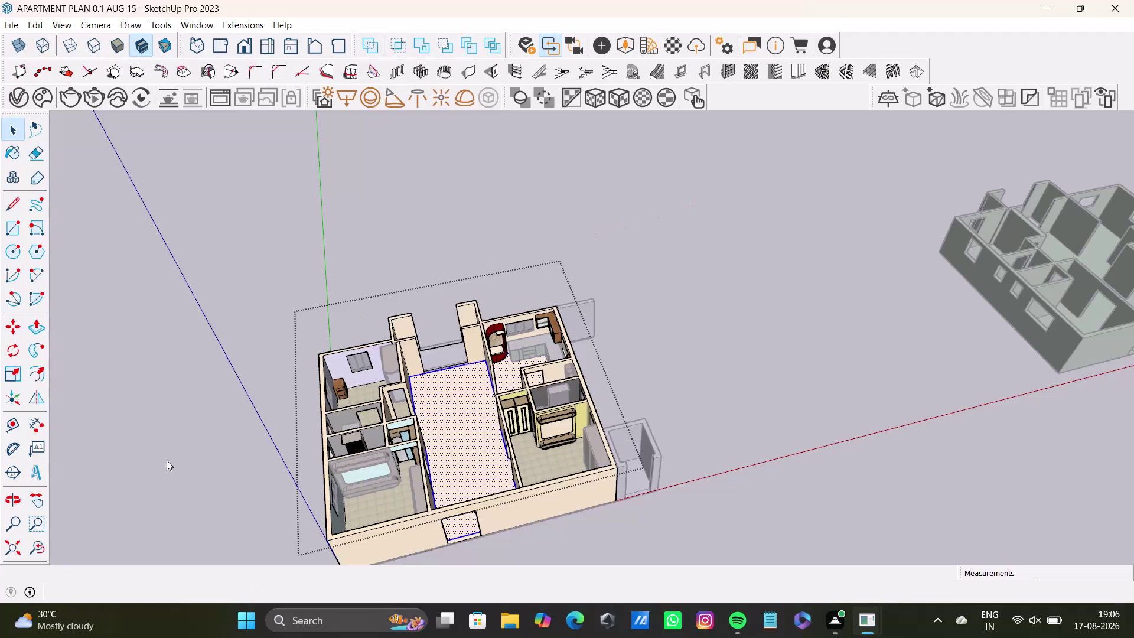
Orbit to face the apartment front and triple-click to select all its geometry.
key(space)
middle_drag(694, 439, 640, 488)
middle_drag(643, 386, 513, 416)
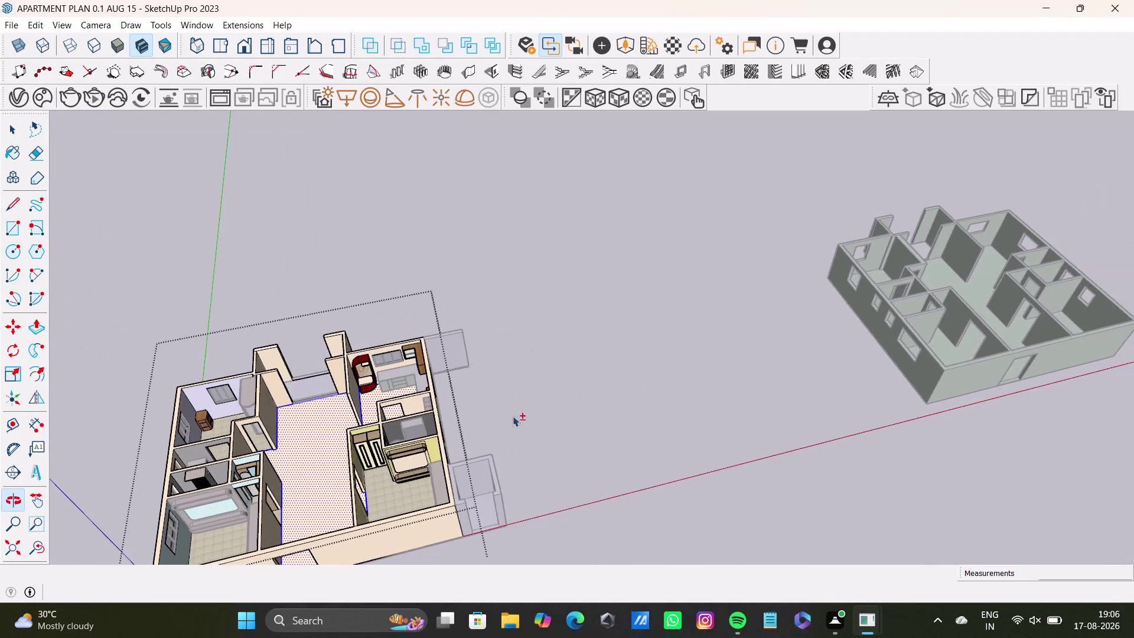
middle_drag(586, 425, 486, 418)
double_click(387, 454)
double_click(388, 457)
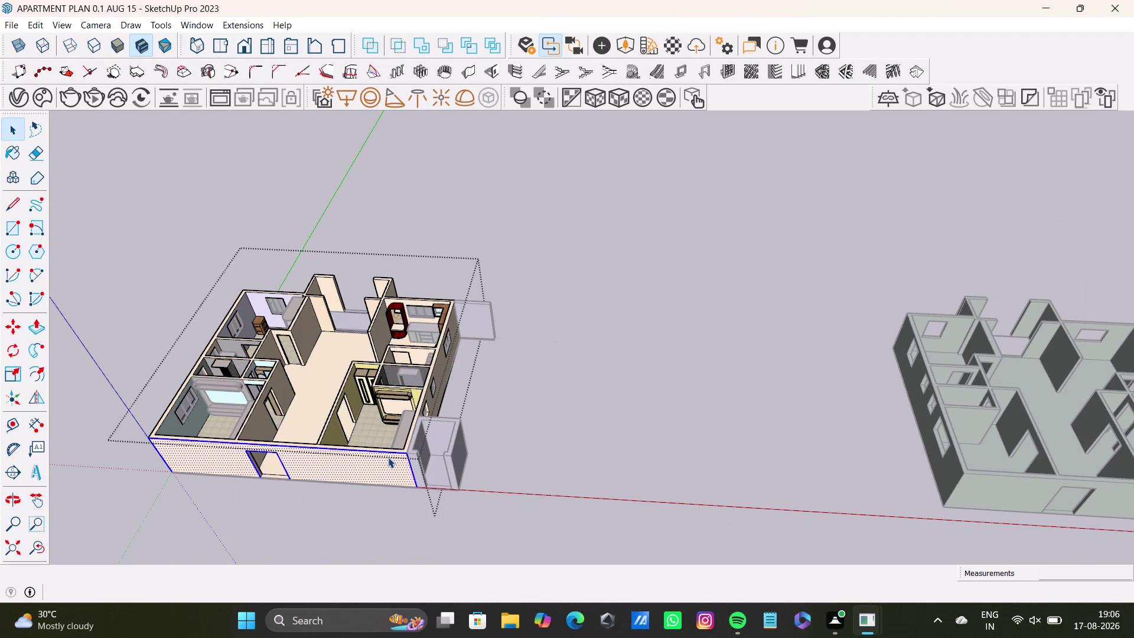
triple_click(387, 431)
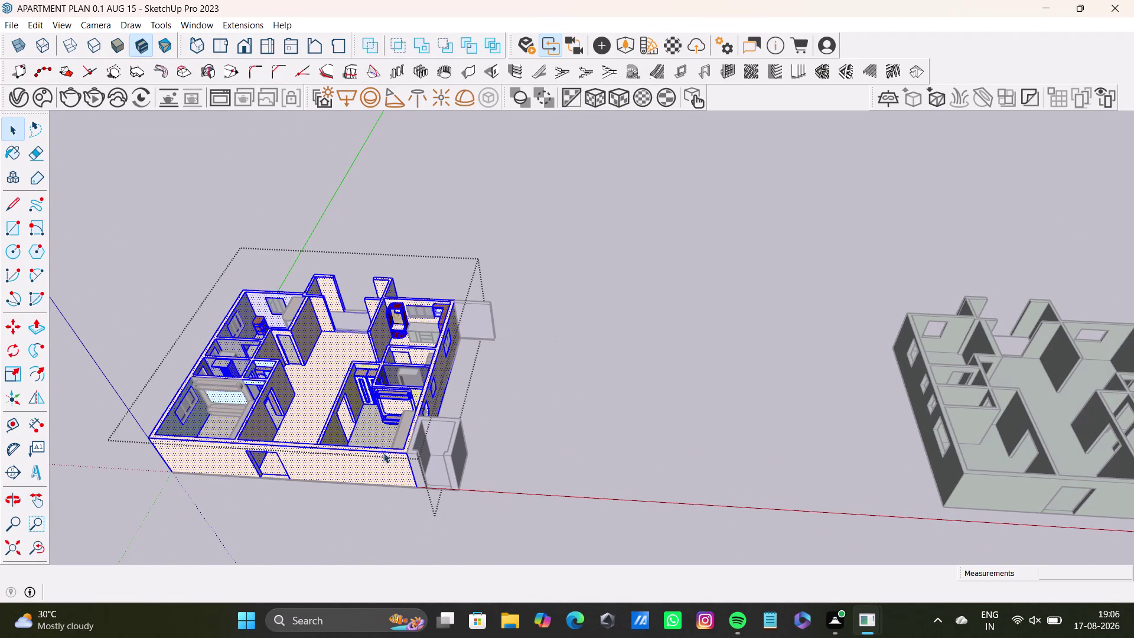
Move-copy the apartment from its corner and drop the copy against the original unit.
key(m)
click(418, 489)
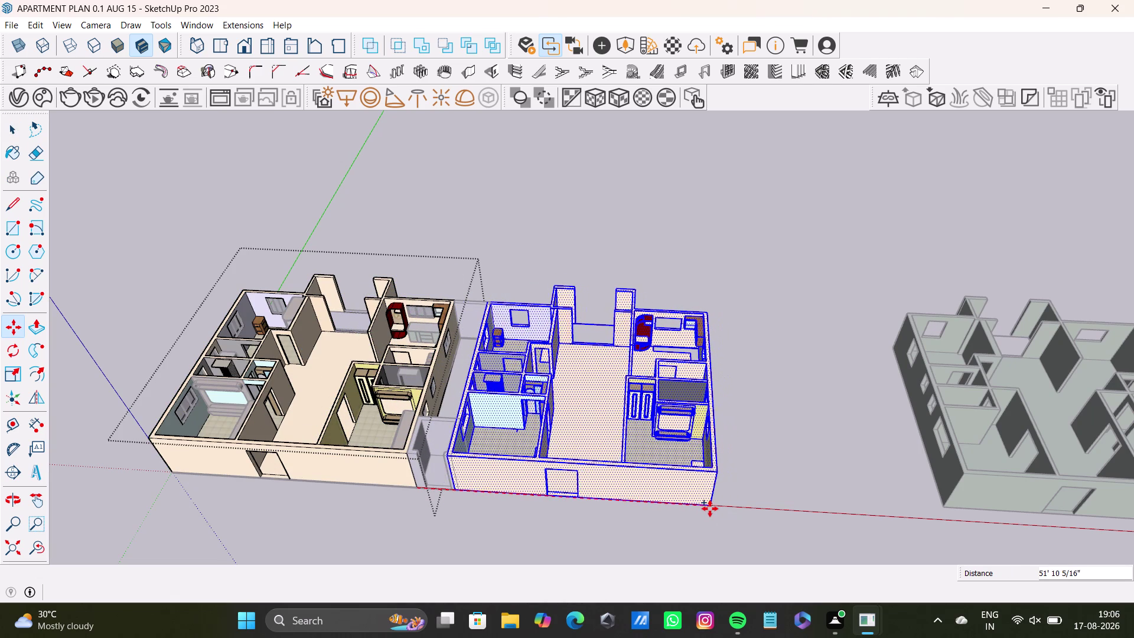
click(713, 508)
key(space)
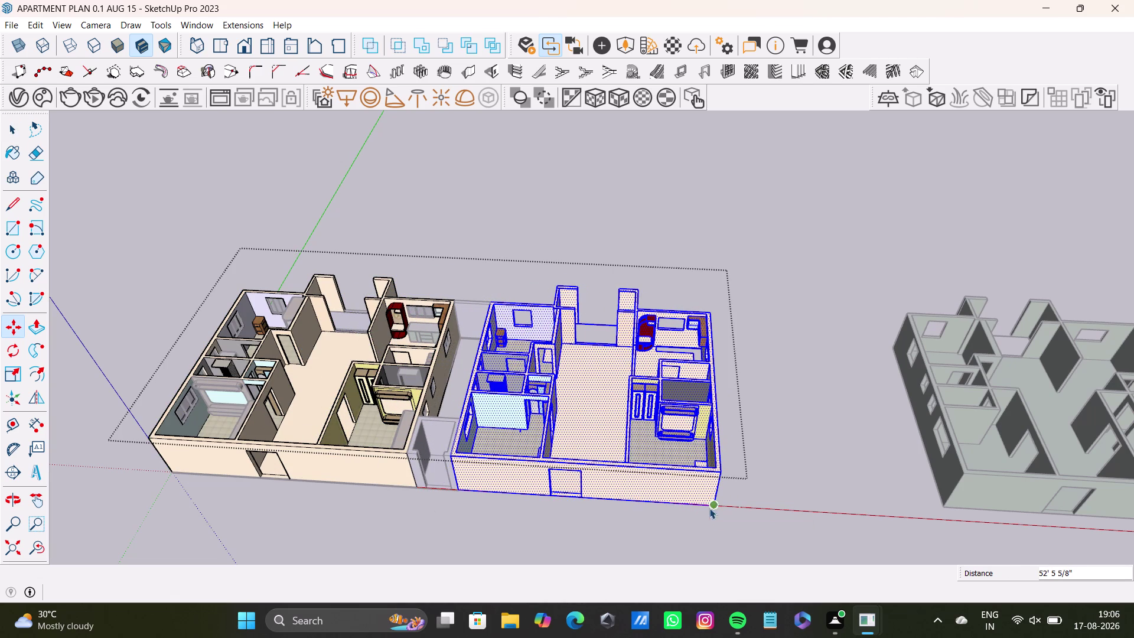
click(771, 465)
middle_drag(761, 477, 754, 609)
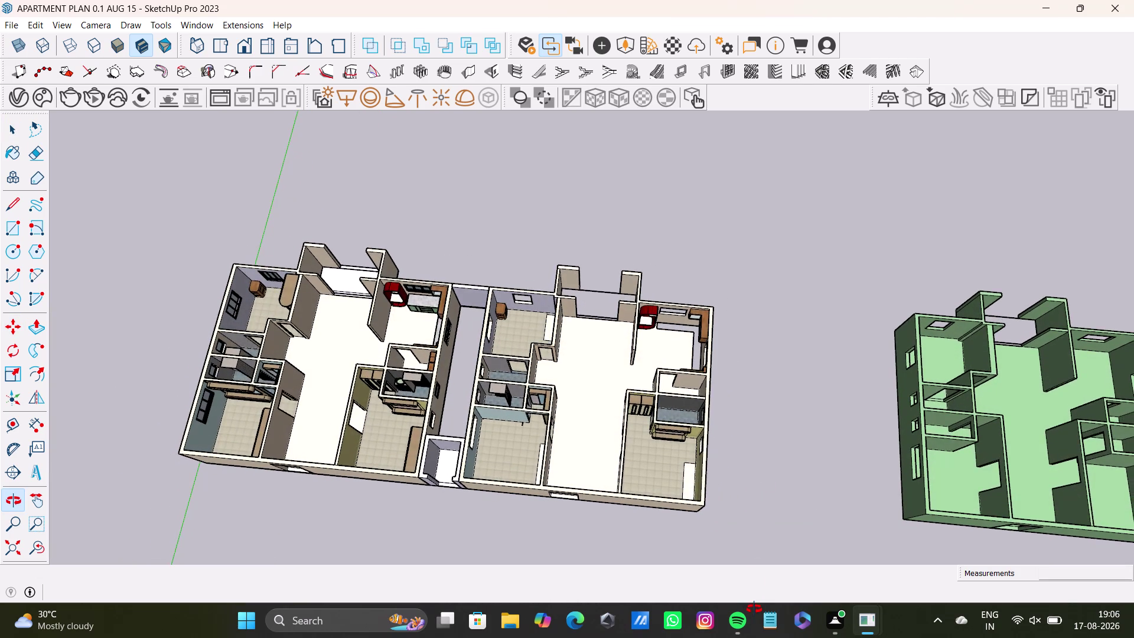
middle_drag(754, 609, 786, 567)
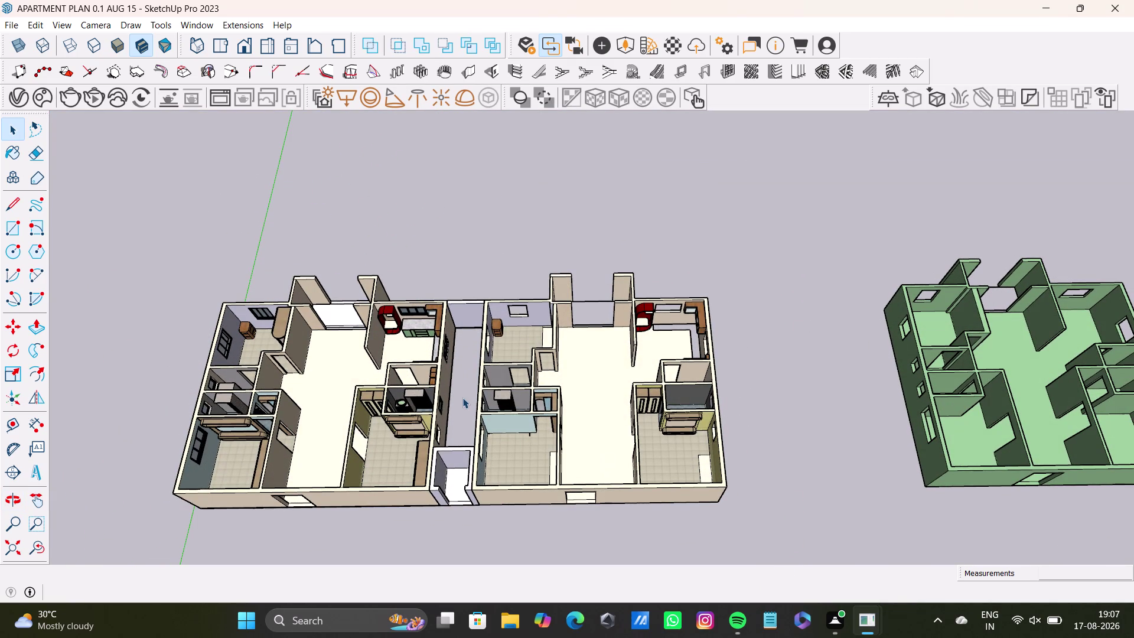
scroll(up, 3)
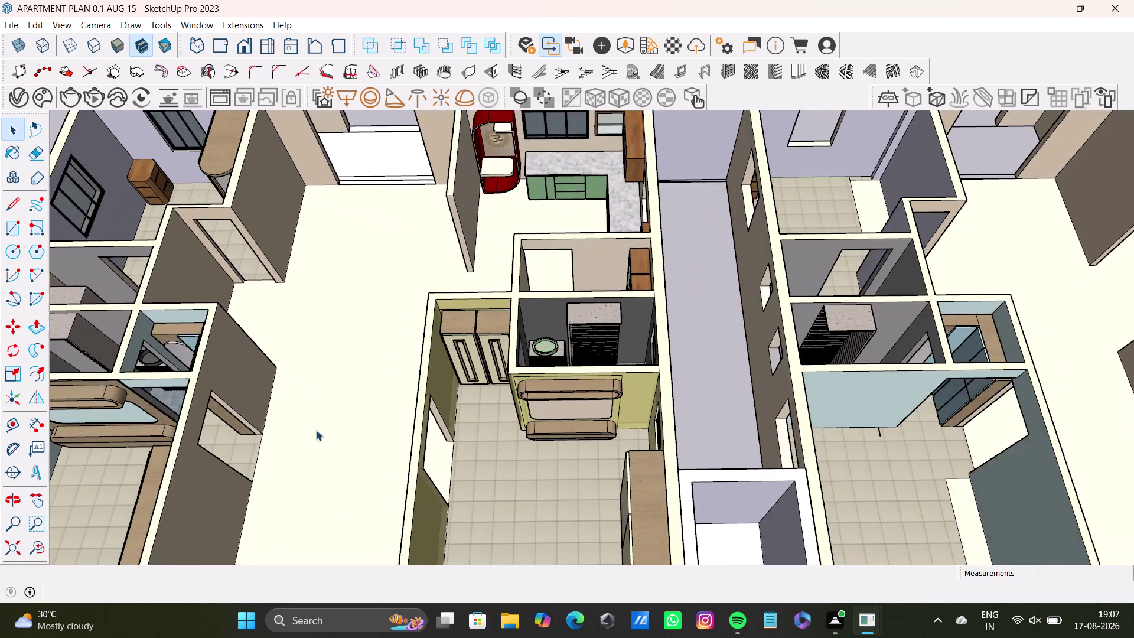
scroll(up, 3)
middle_drag(315, 430, 490, 455)
scroll(down, 3)
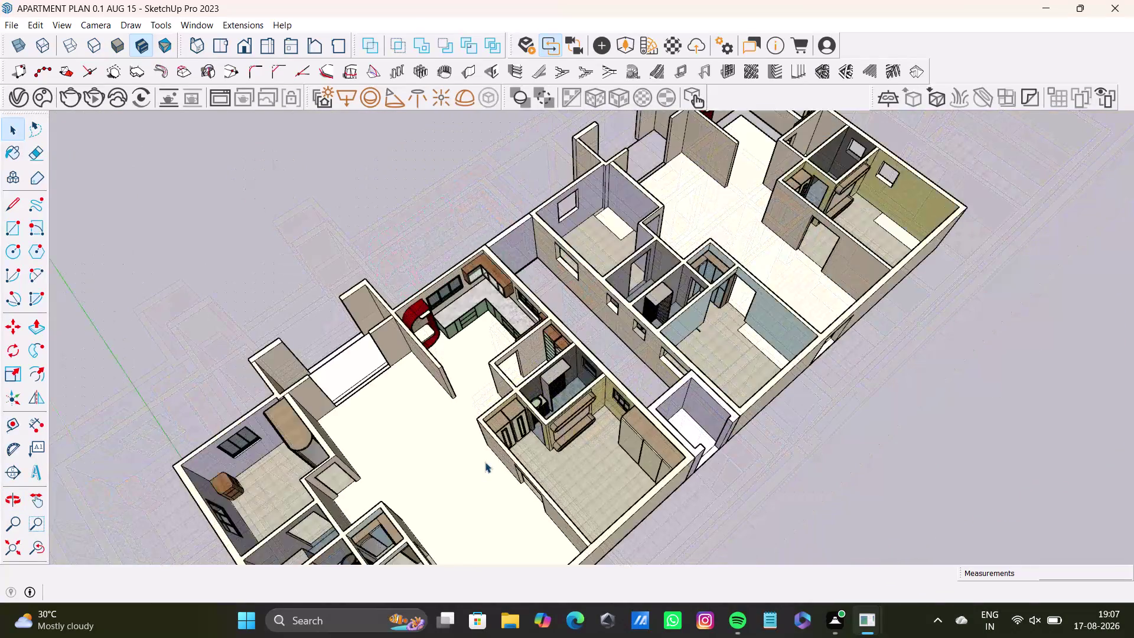
scroll(down, 3)
middle_drag(512, 457, 322, 347)
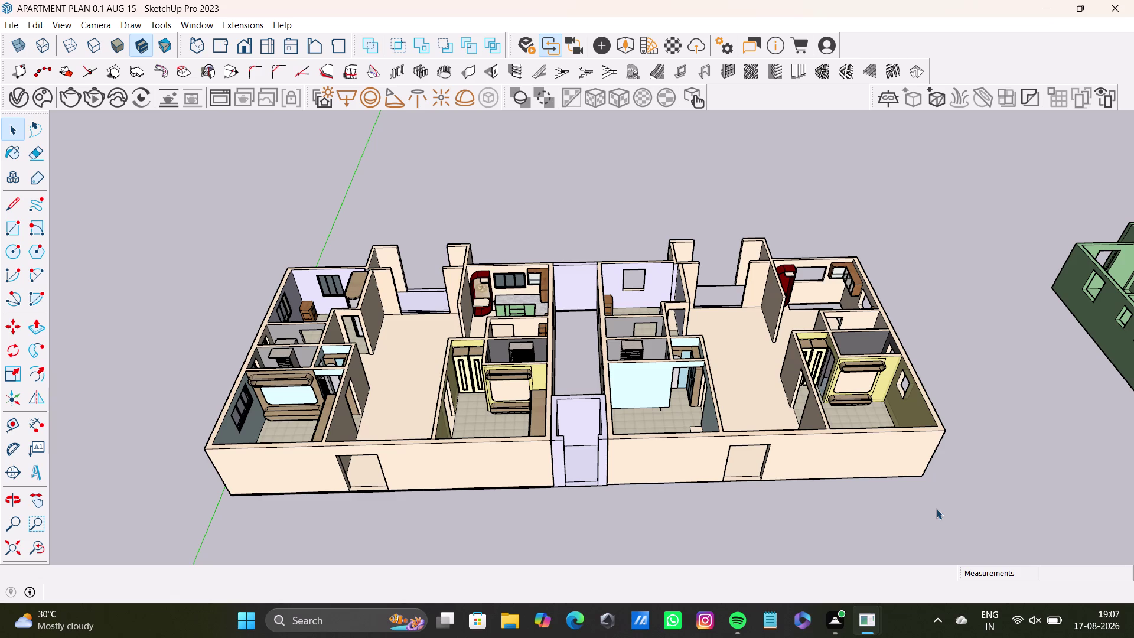
Undo the copy placement with Ctrl+Z, viewing the block from above, leaving one unit.
key(ctrl+z)
scroll(down, 3)
middle_drag(664, 407, 647, 506)
key(ctrl+z)
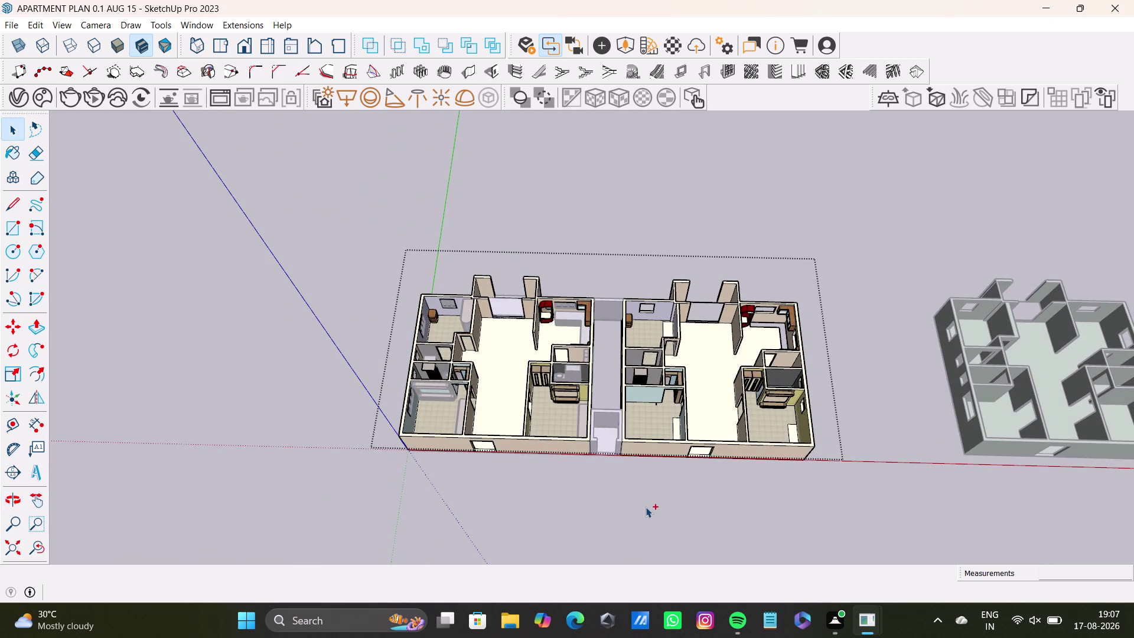
scroll(up, 3)
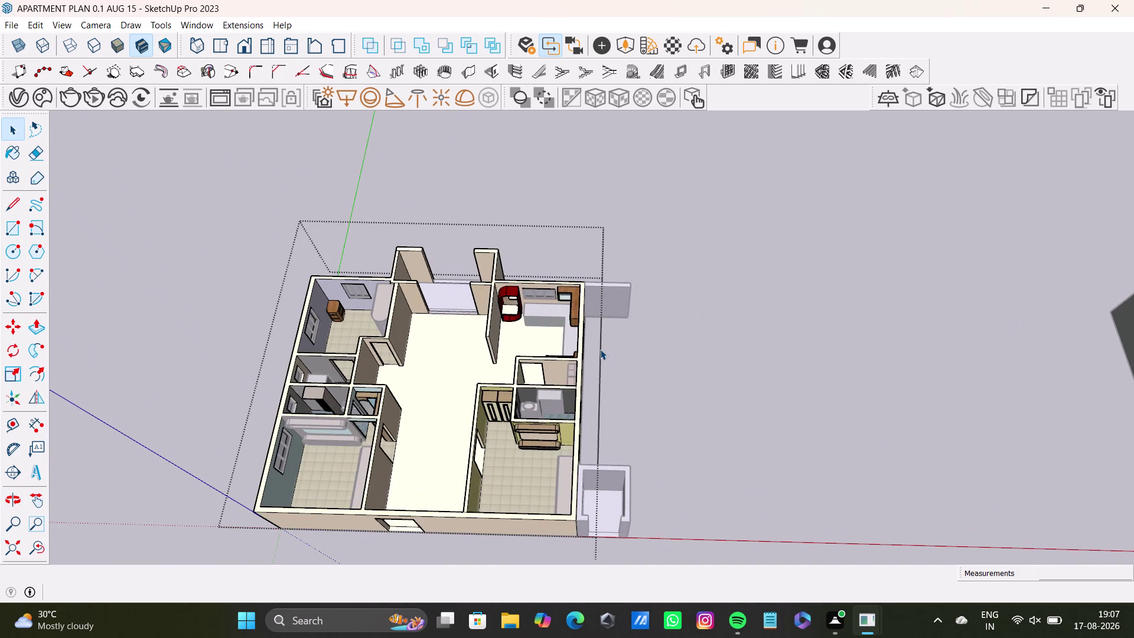